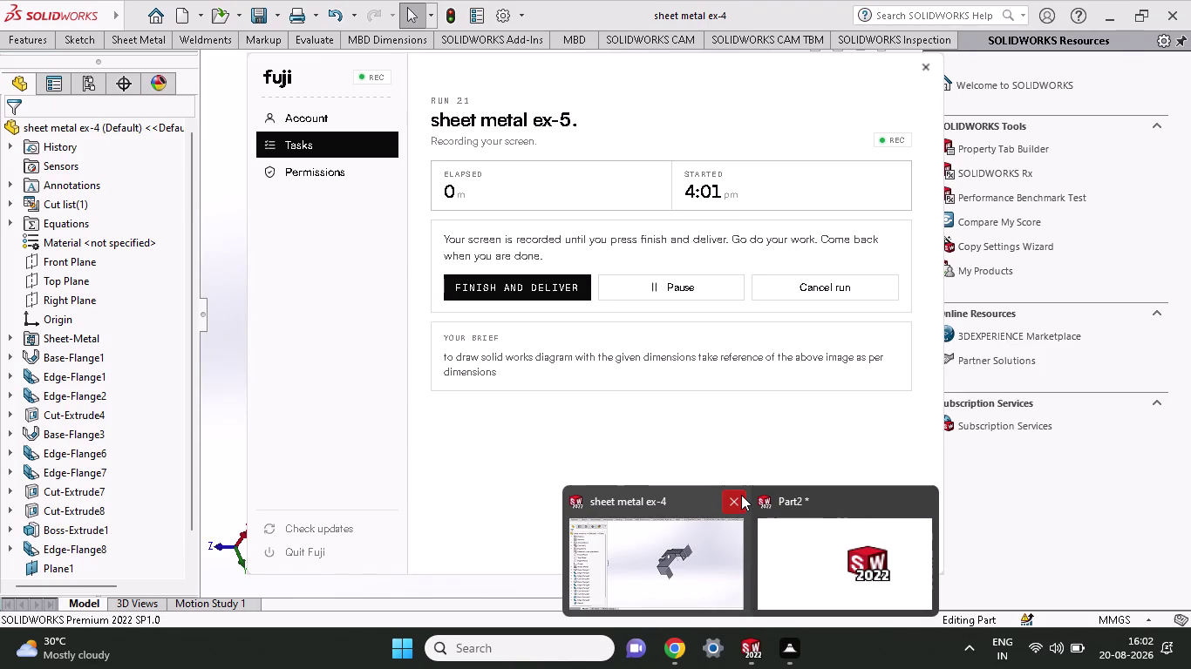
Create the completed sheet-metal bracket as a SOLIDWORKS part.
Switch to the Part2 window and clear the overlay panel from its graphics area.
click(231, 426)
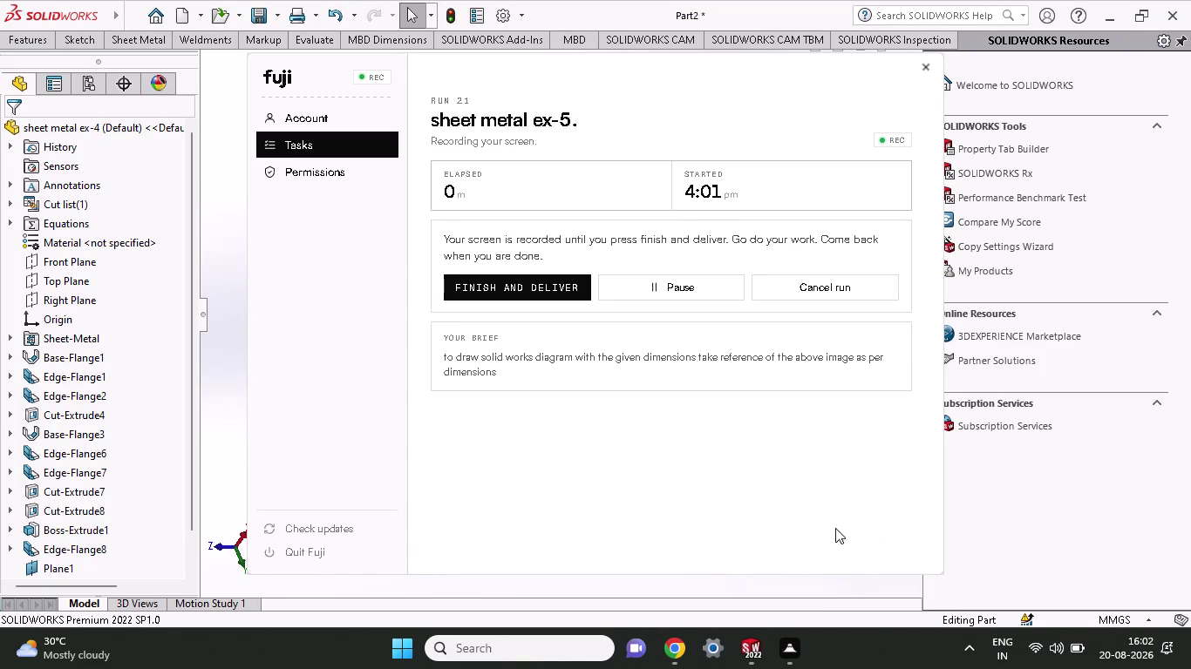
click(976, 522)
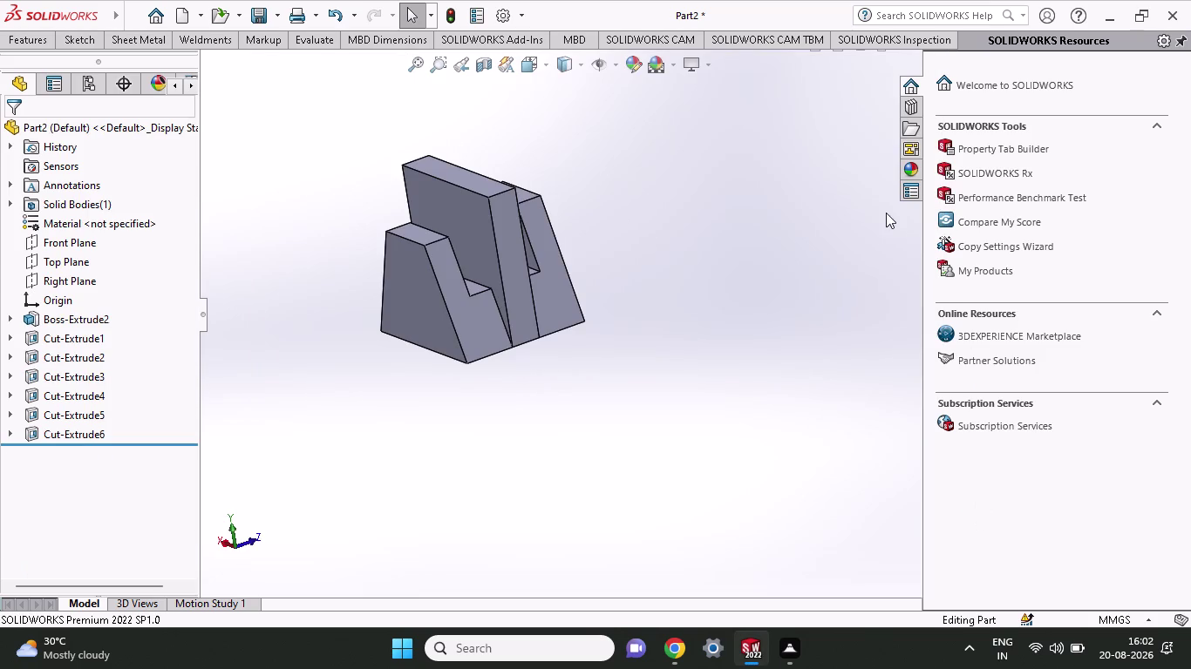
scroll(up, 3)
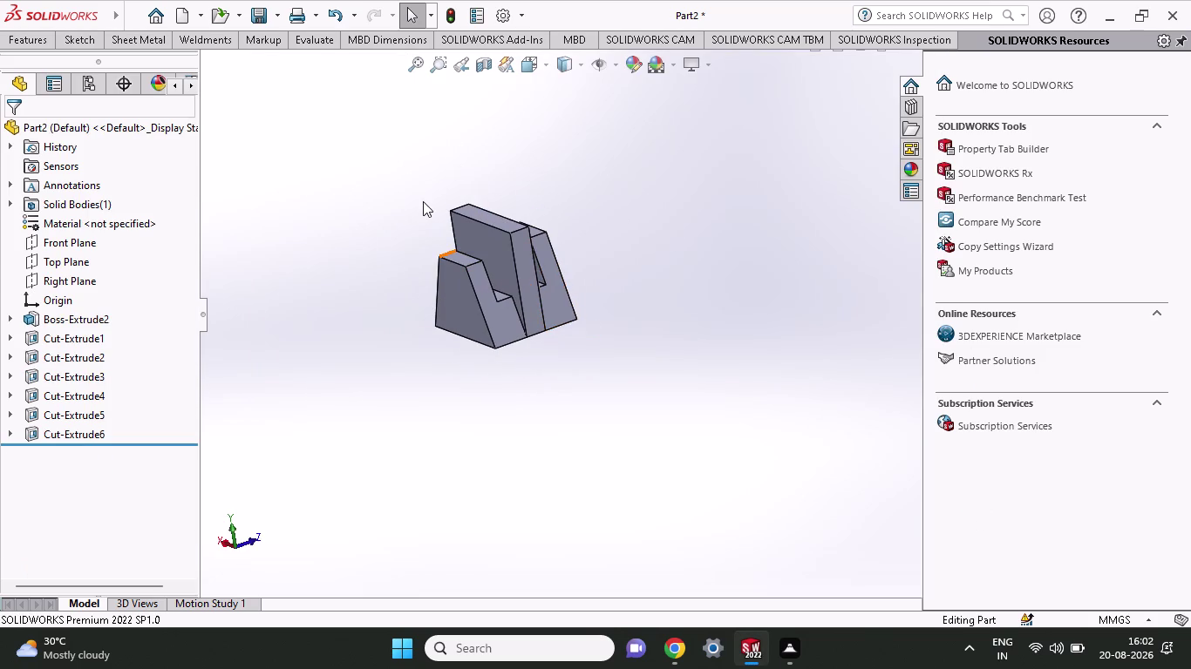
Delete Boss-Extrude2 and Cut-Extrude1–6 together, confirm, then choose an action from Sketch1's context menu.
drag(417, 196, 638, 409)
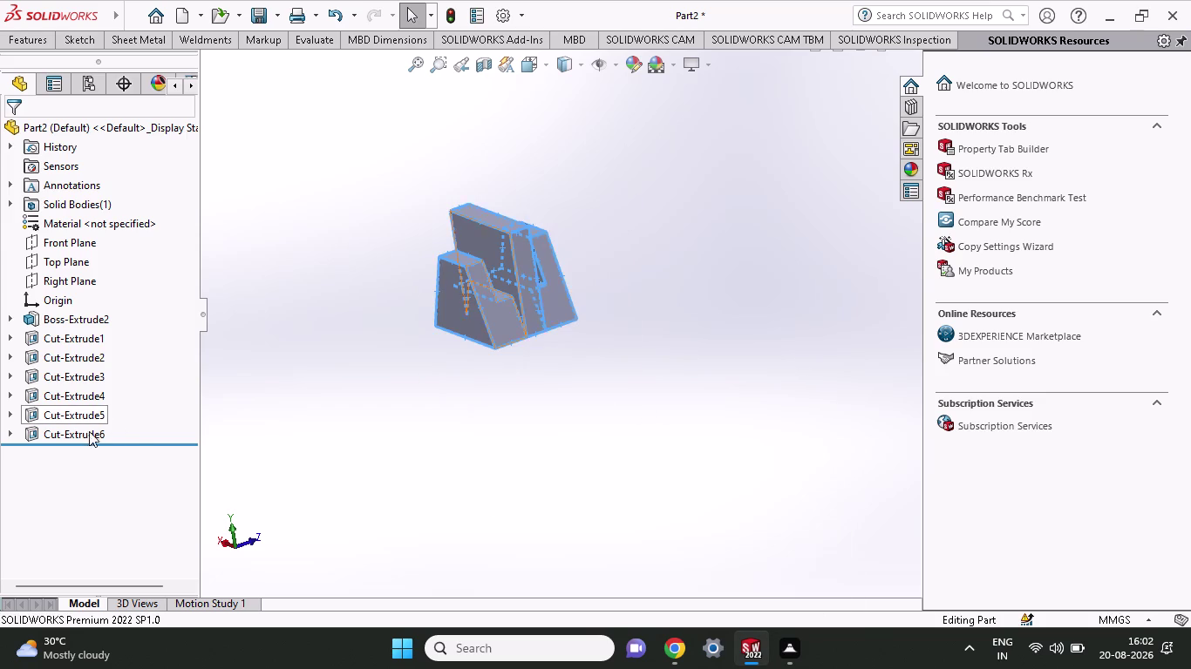
drag(151, 434, 9, 313)
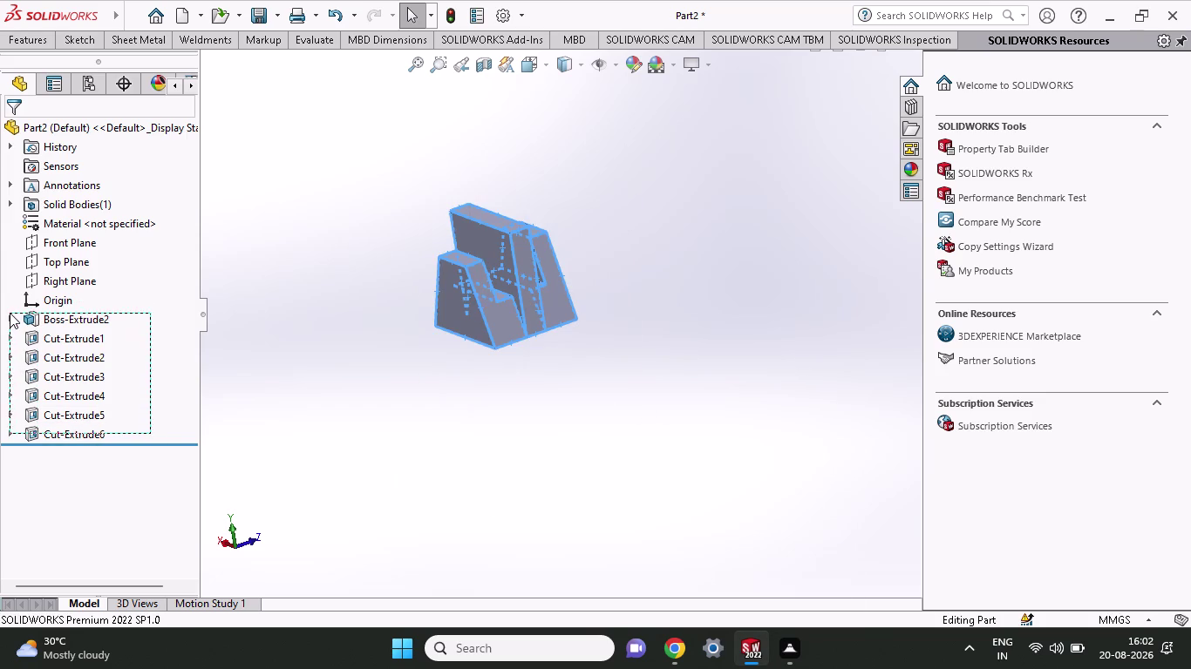
drag(10, 313, 8, 309)
right_click(47, 341)
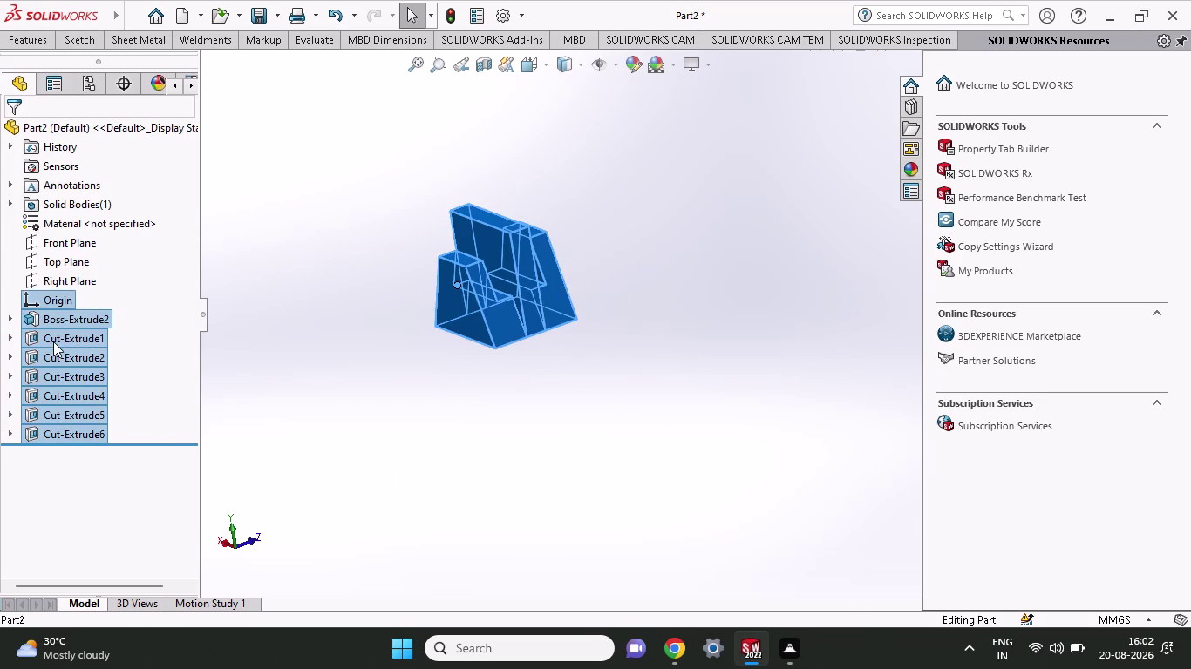
click(66, 399)
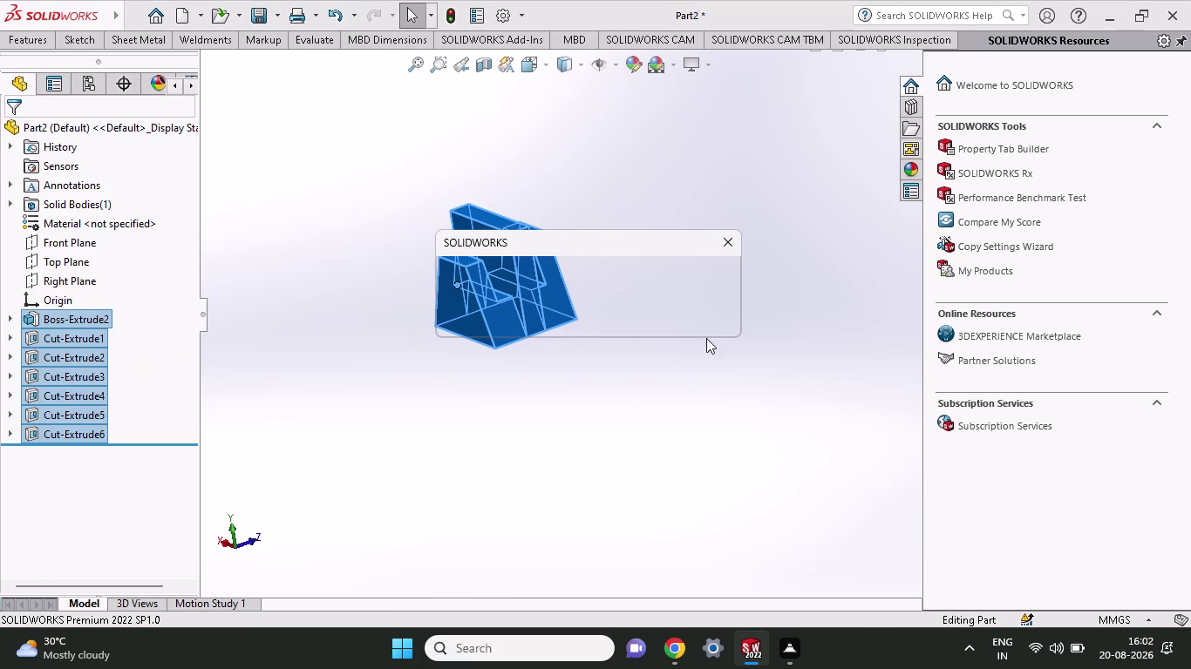
click(698, 323)
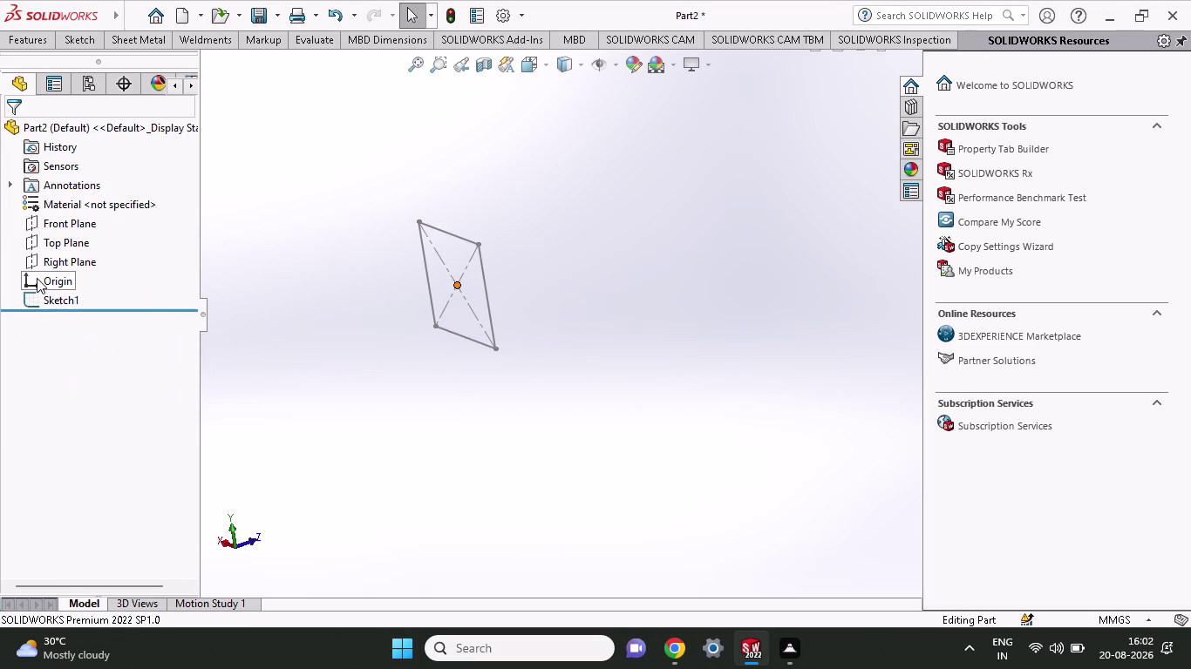
right_click(43, 297)
click(75, 419)
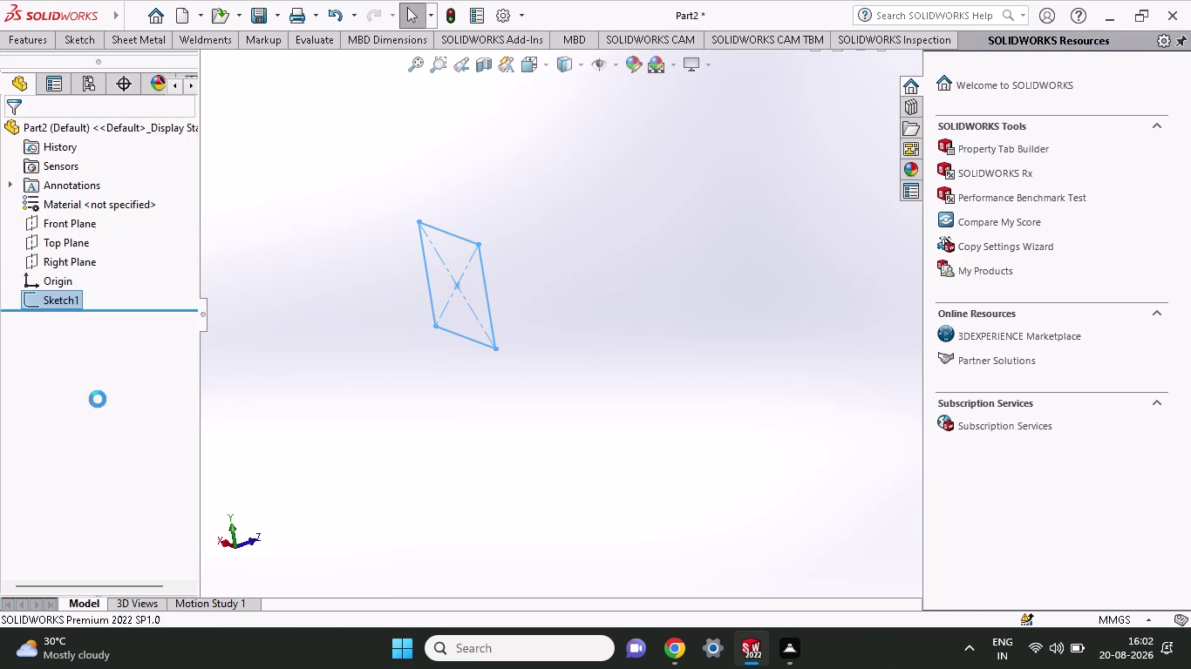